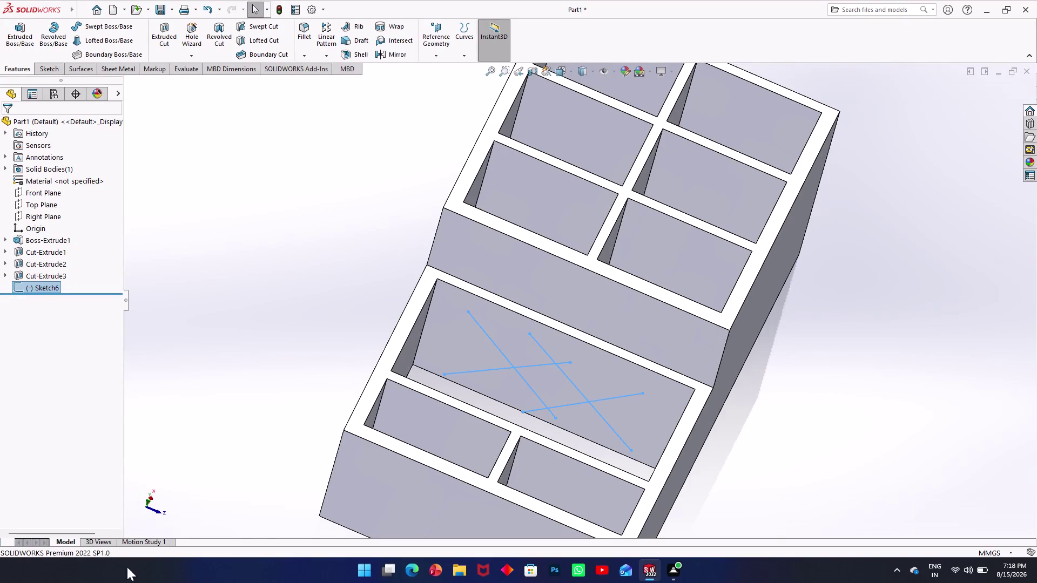
Orbit around the organizer to inspect the lower open tray, then start a Rib feature.
middle_drag(493, 369, 455, 412)
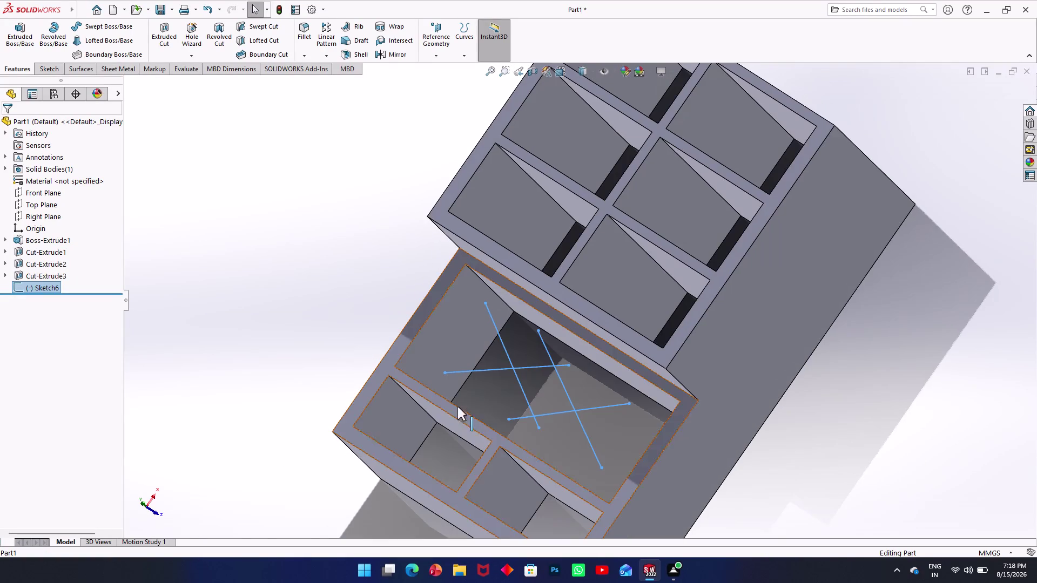
click(667, 479)
middle_drag(487, 402, 524, 419)
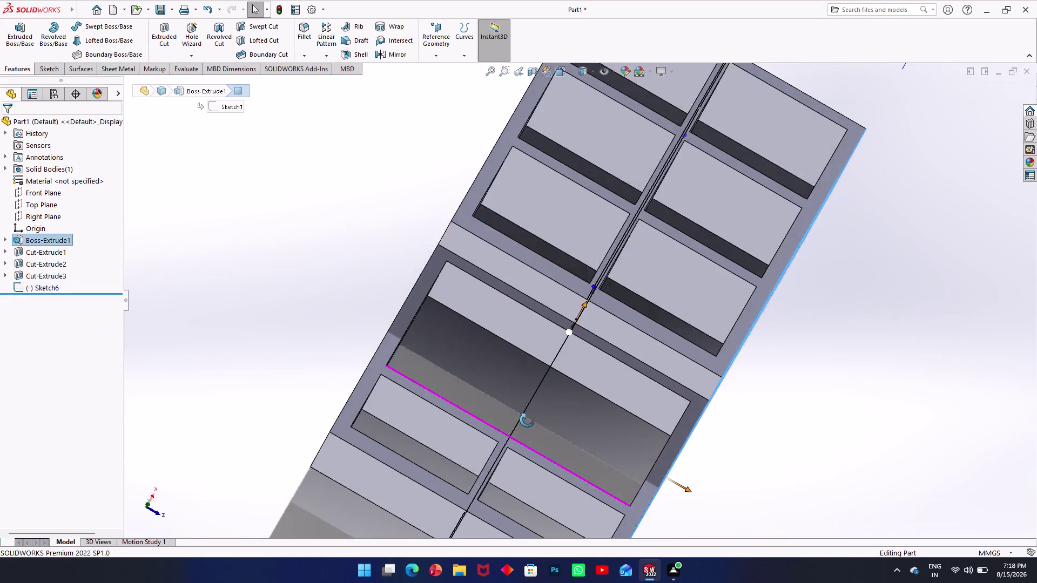
middle_drag(524, 419, 535, 427)
click(147, 316)
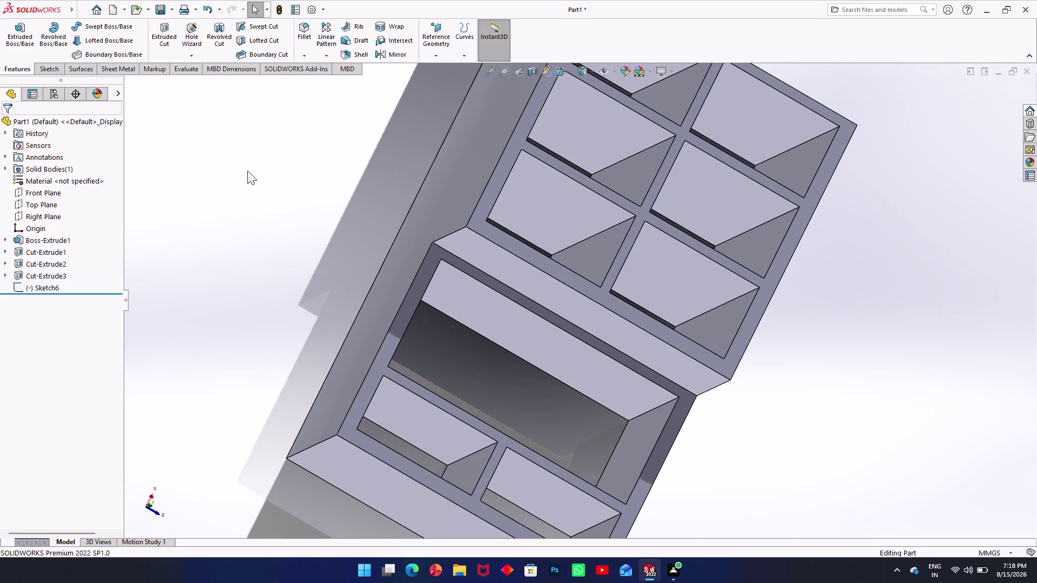
middle_drag(627, 380, 556, 299)
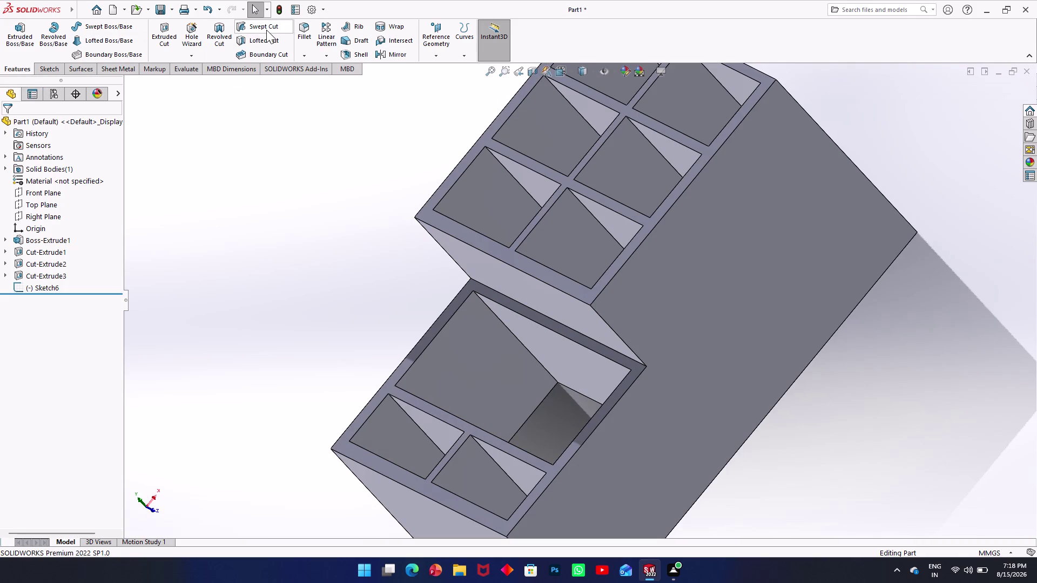
click(357, 28)
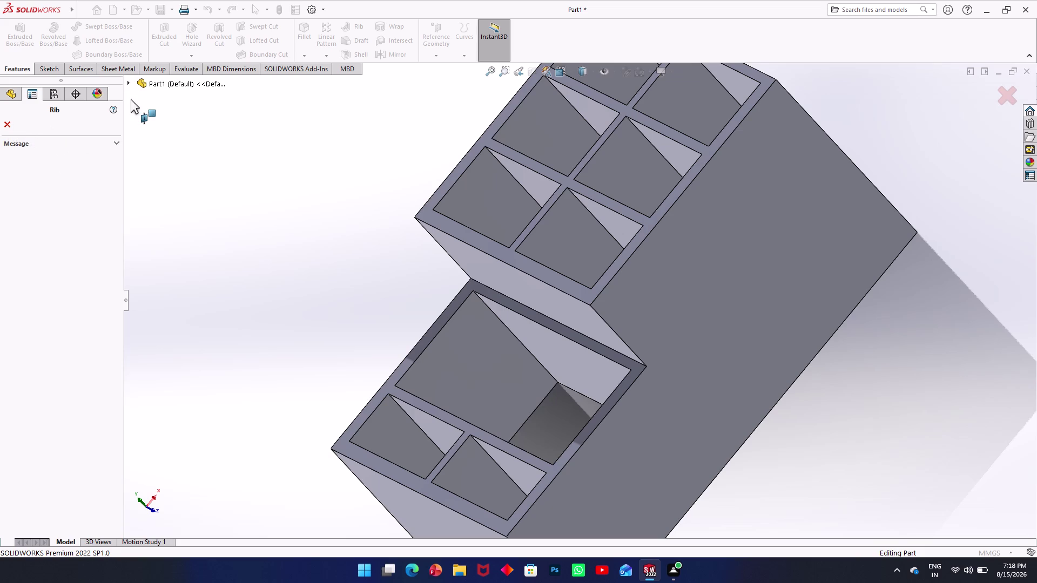
Choose Sketch6 from the flyout feature tree as the rib sketch.
click(122, 82)
click(127, 83)
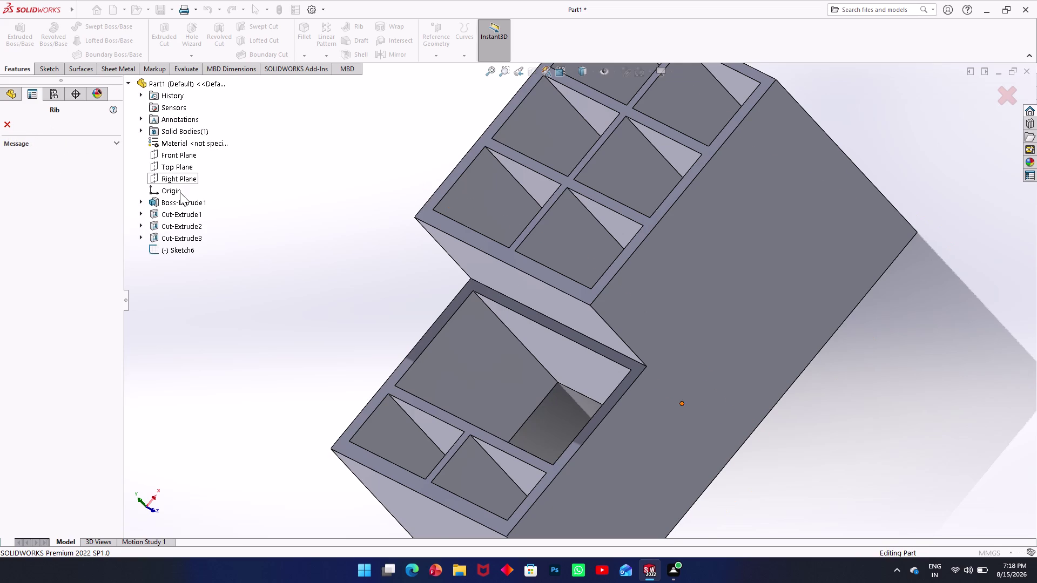
click(187, 249)
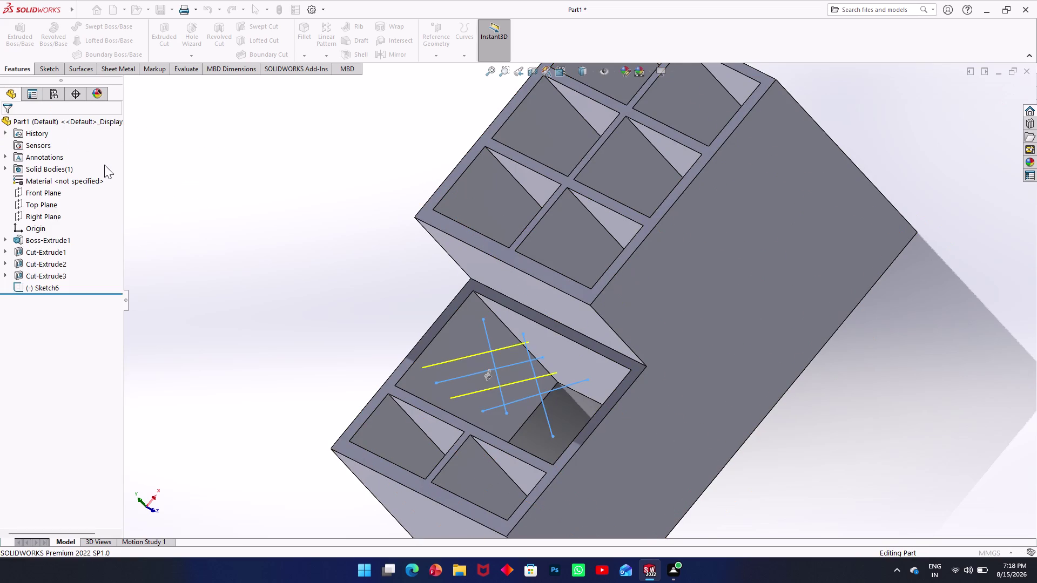
Set Rib Thickness to 21 mm, then reduce it to 1 mm.
drag(60, 191, 52, 189)
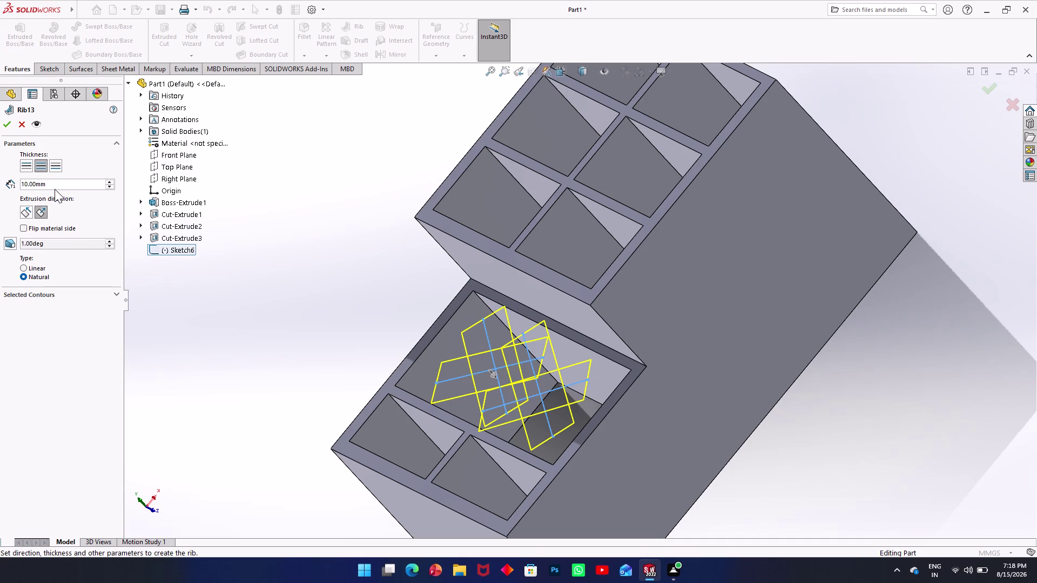
drag(52, 188, 30, 189)
drag(51, 182, 18, 184)
key(1)
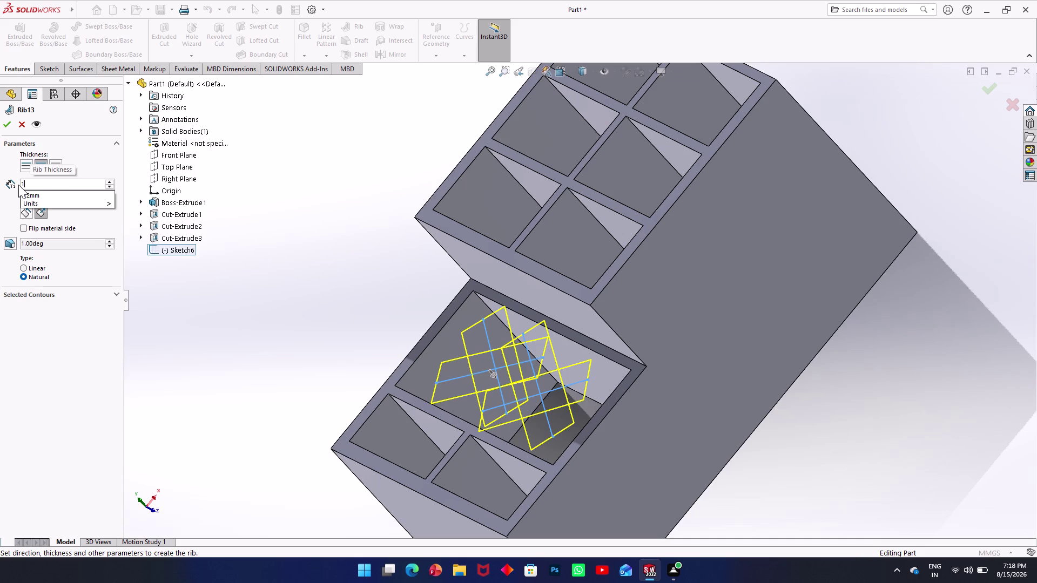
scroll(up, 3)
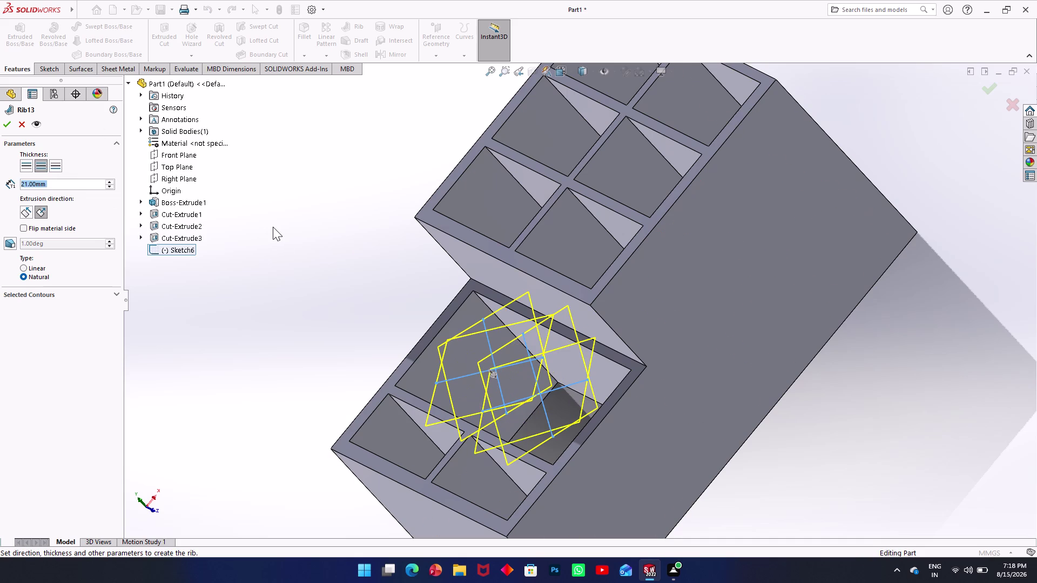
drag(68, 183, 23, 176)
key(1)
Activate the Selected Contours box for the rib.
click(313, 179)
click(20, 229)
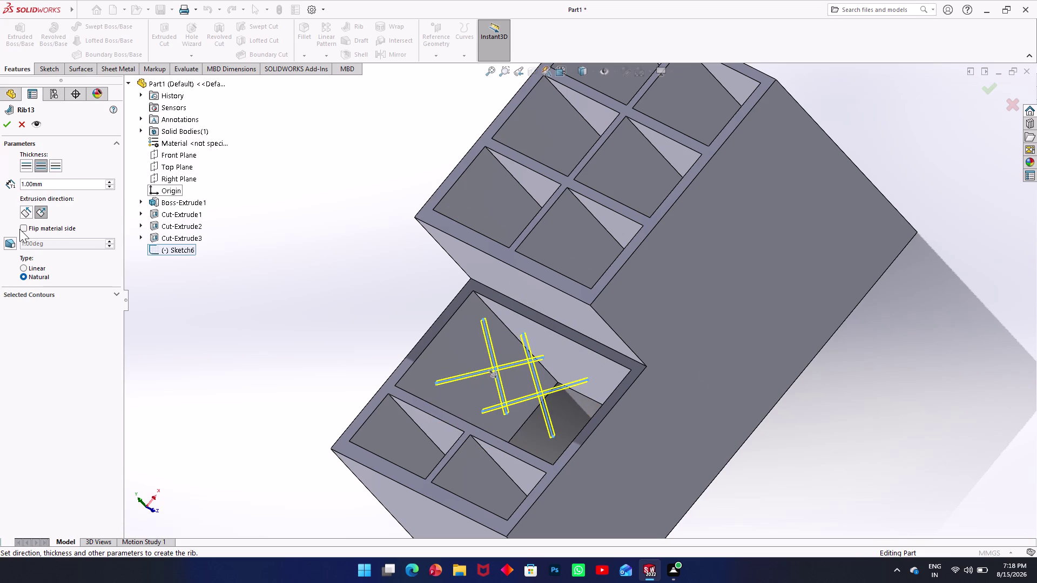
click(20, 229)
click(20, 229)
click(68, 297)
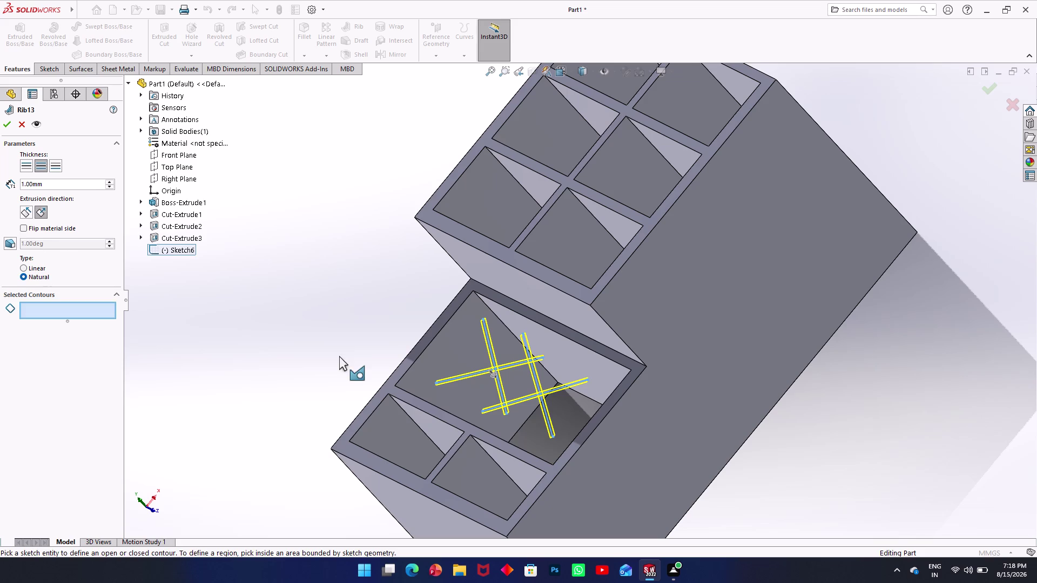
Add the tray region and four crossed lines as contours, then confirm; it fails as too thick.
middle_drag(408, 350, 508, 344)
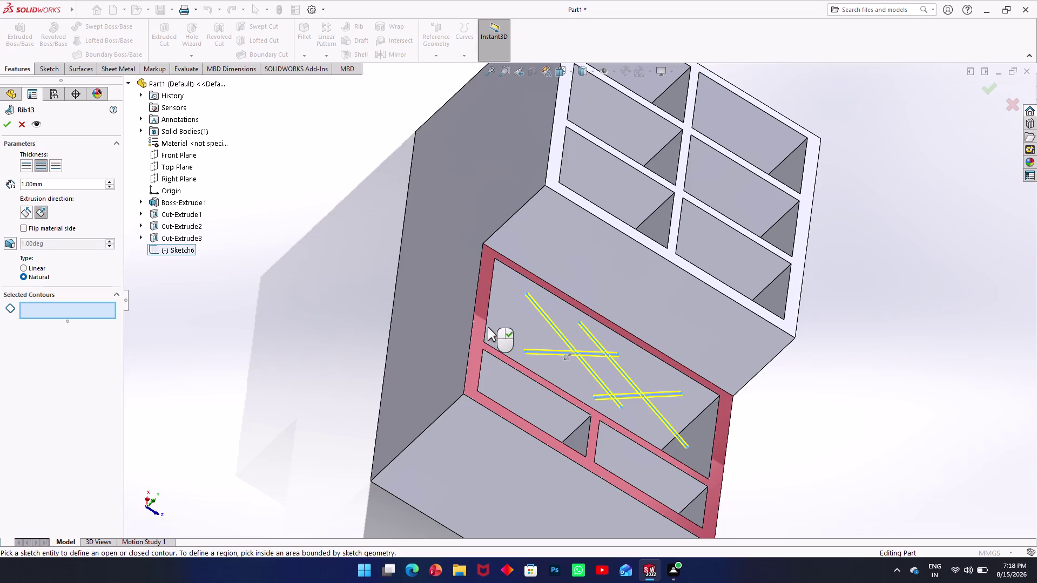
middle_drag(444, 328, 521, 335)
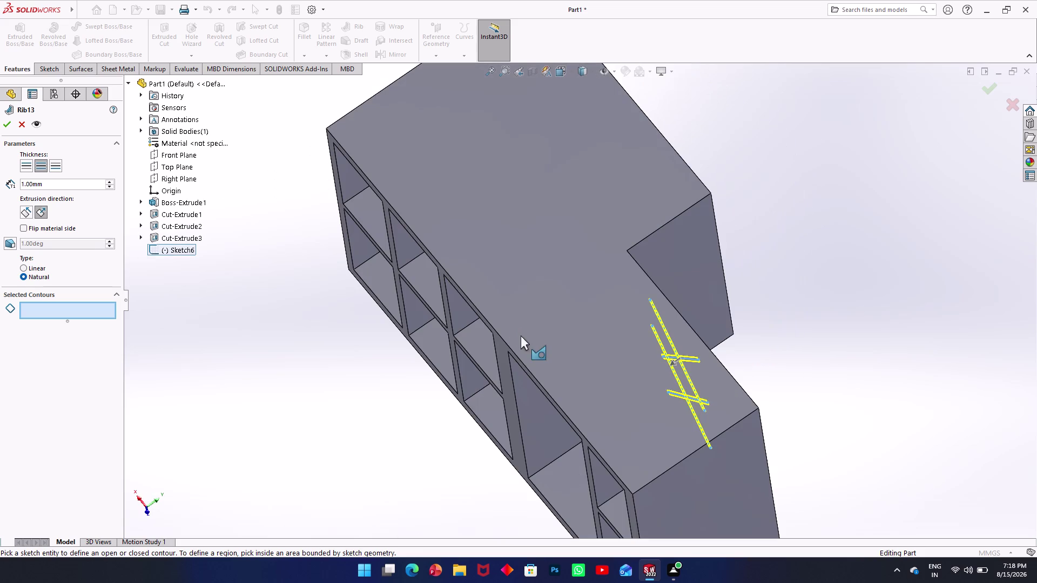
middle_drag(651, 348, 644, 354)
middle_drag(644, 353, 519, 396)
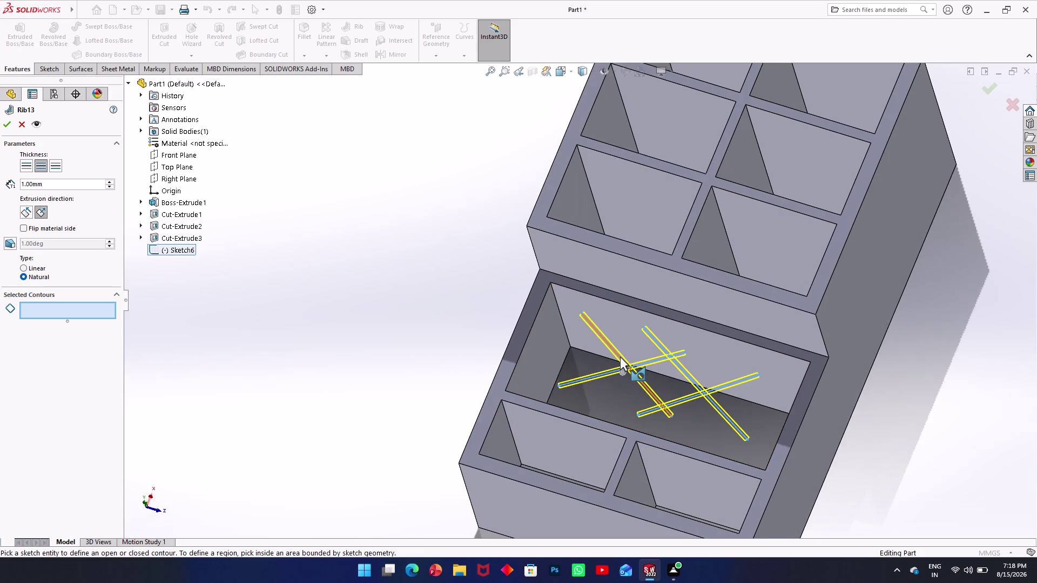
click(620, 357)
click(594, 374)
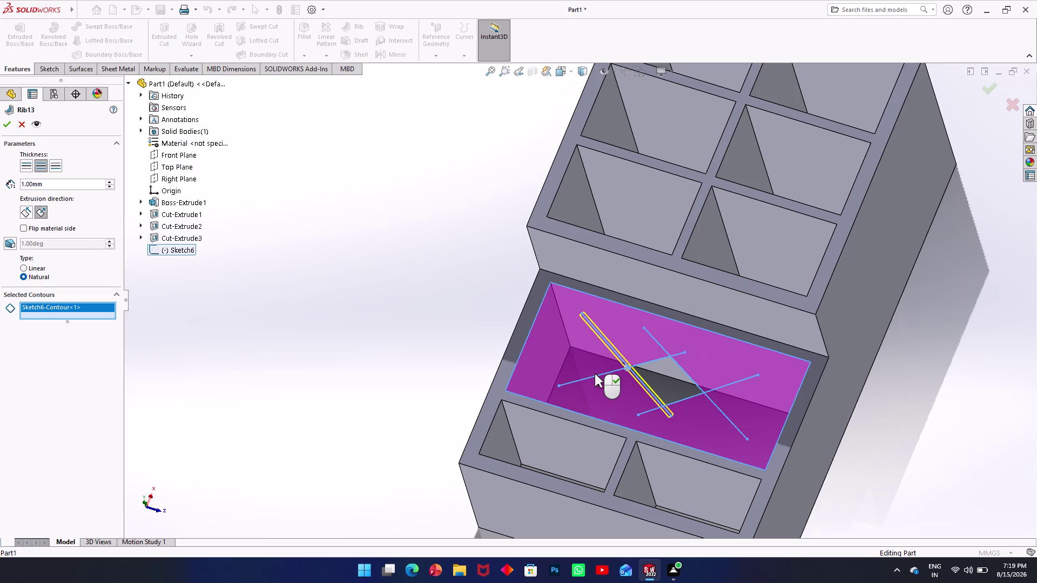
click(686, 400)
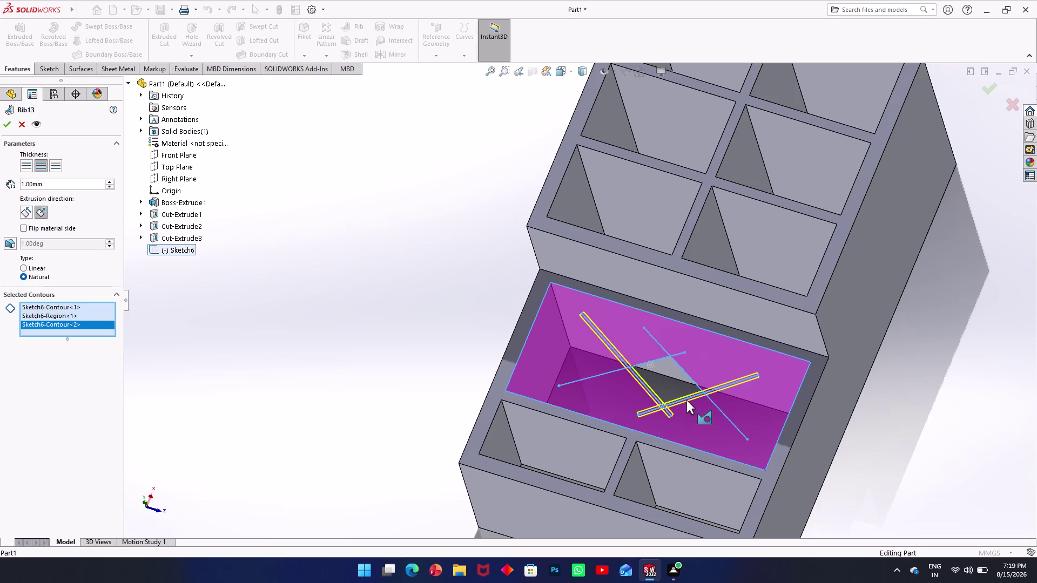
click(723, 413)
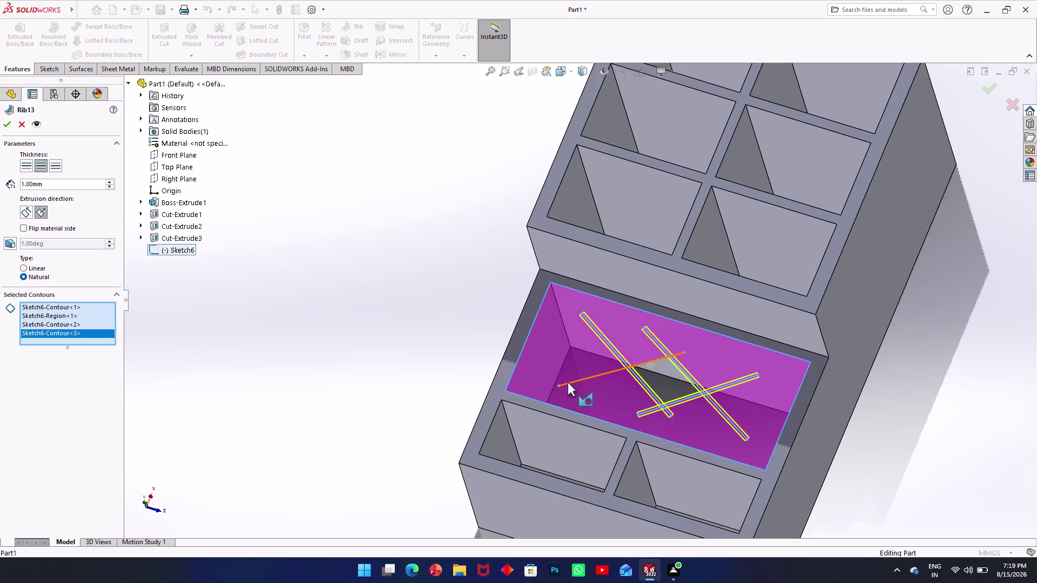
click(570, 381)
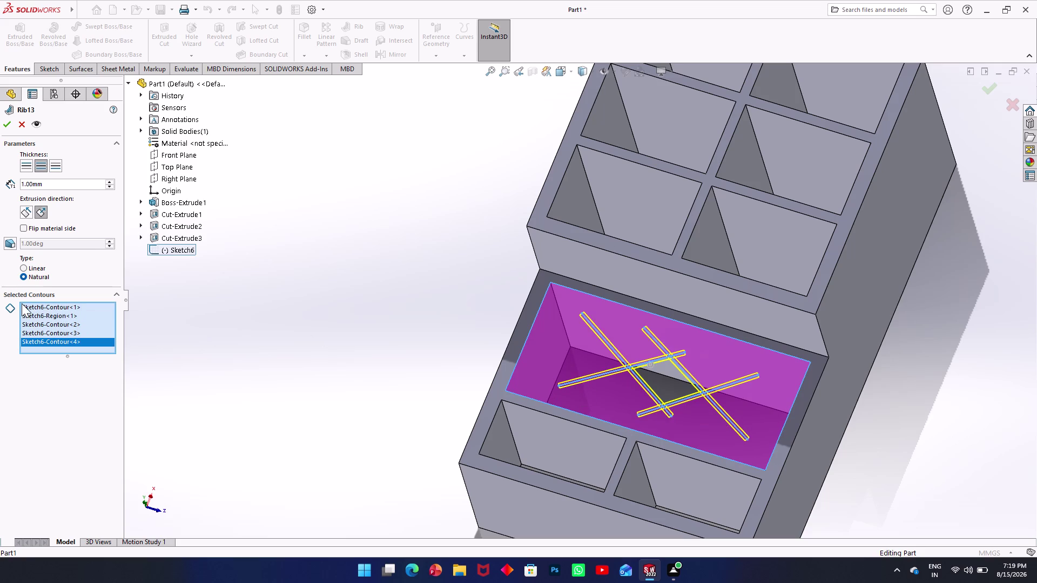
click(3, 125)
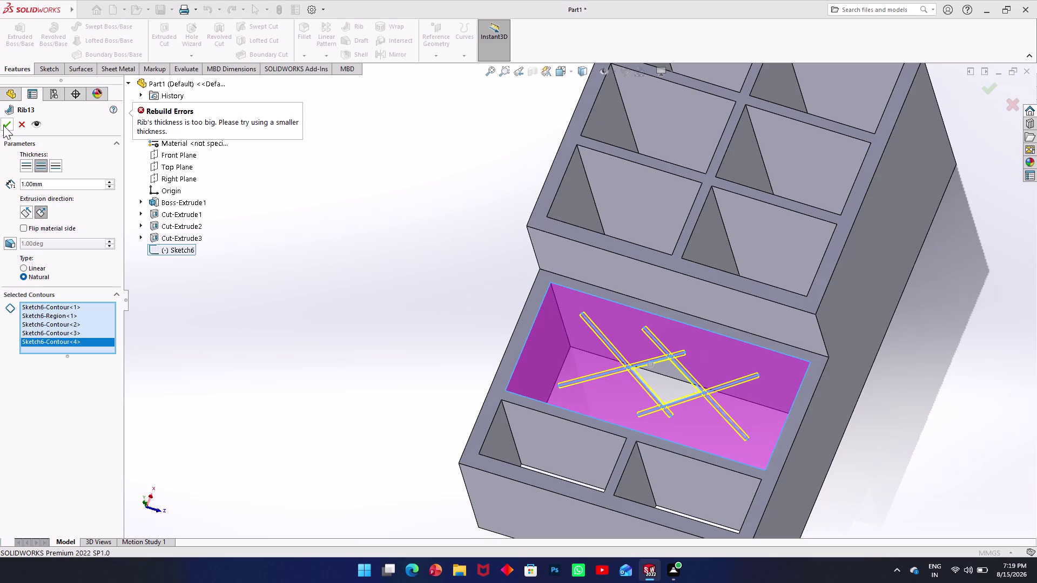
Retry the rib at 0.001 mm thickness.
click(3, 125)
middle_drag(337, 249, 294, 151)
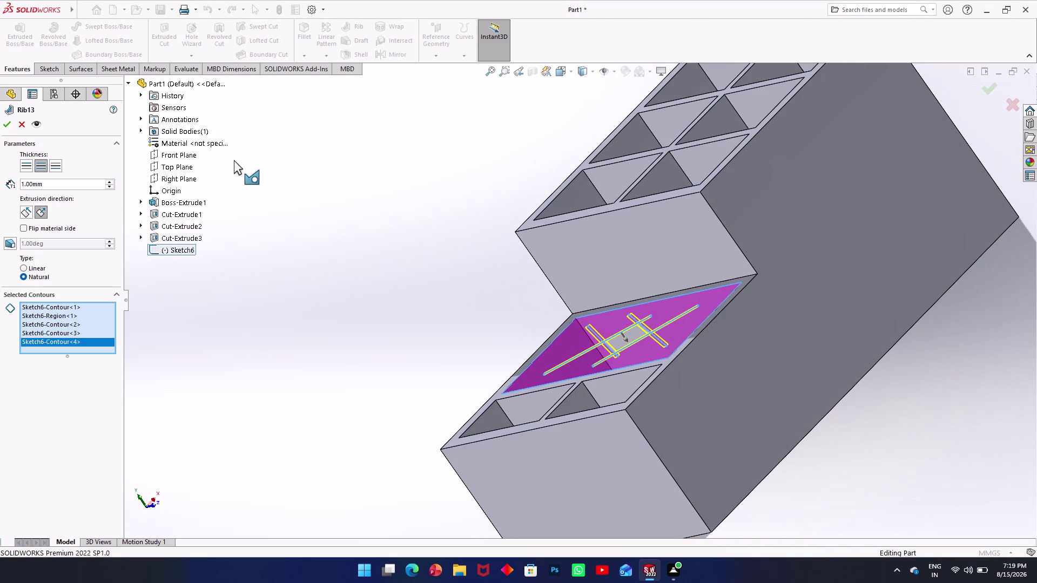
click(75, 248)
drag(58, 183, 0, 188)
text(0.)
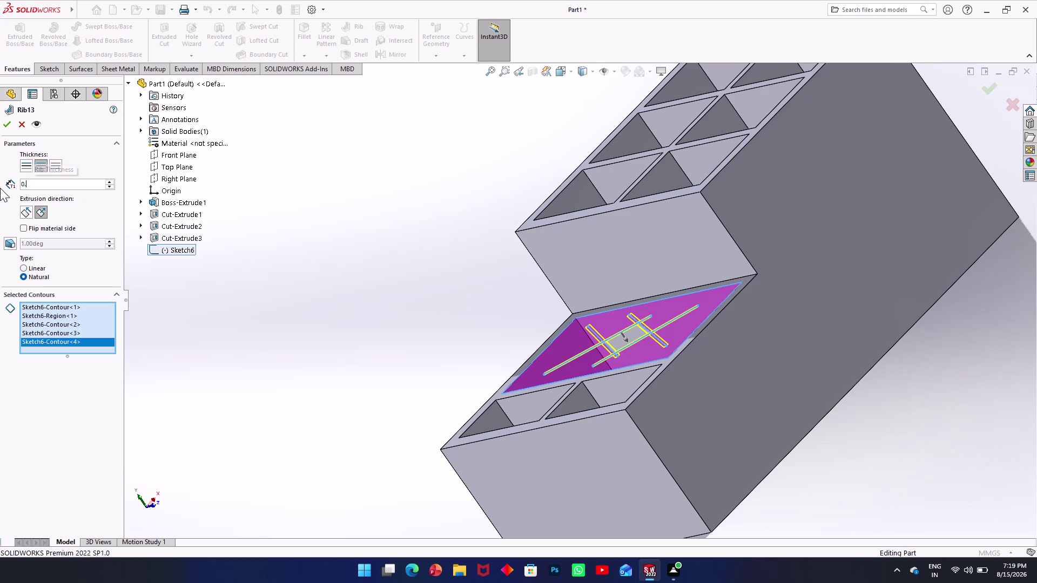
text(001)
key(Return)
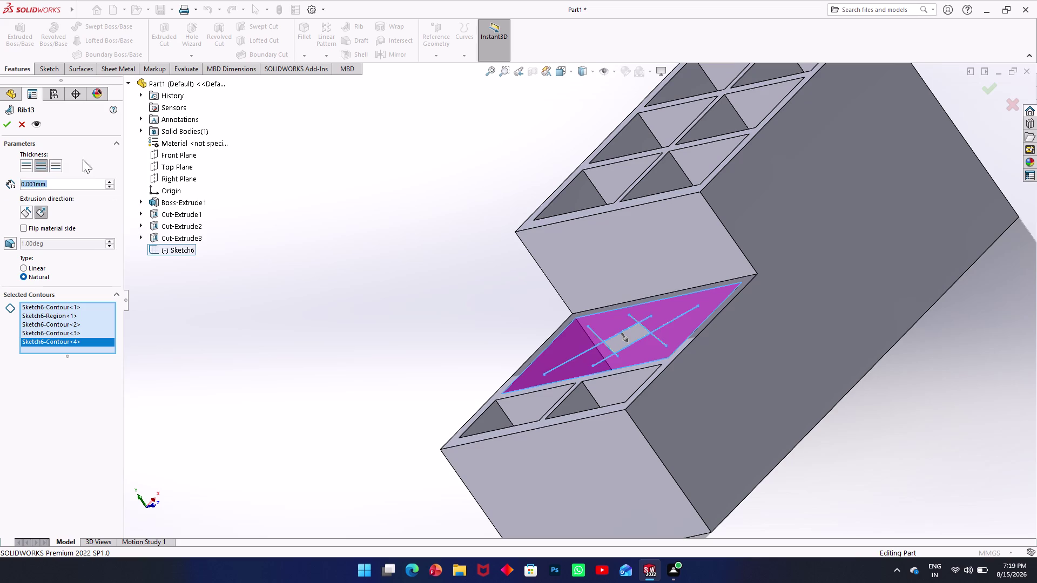
click(6, 120)
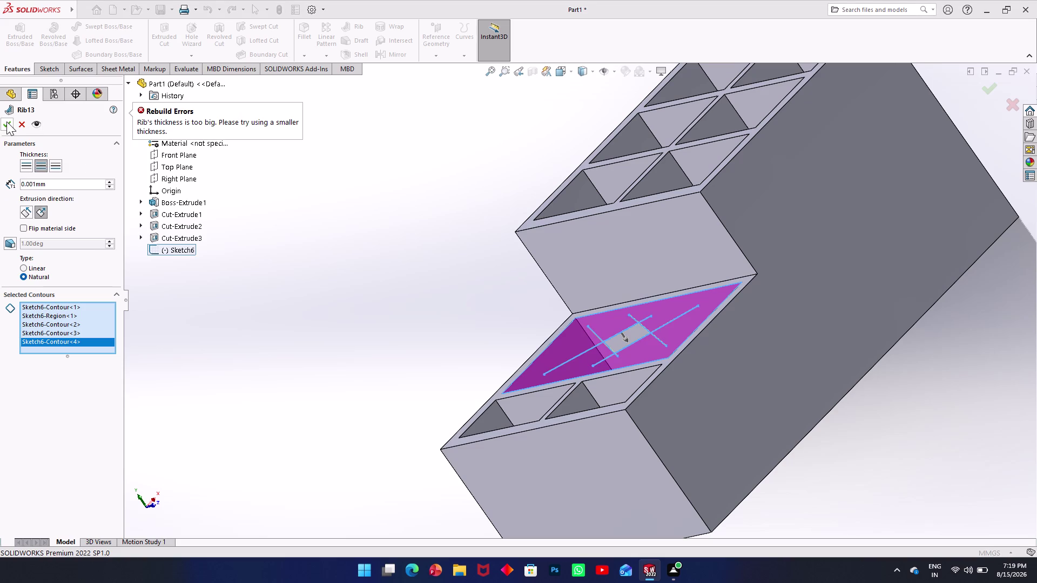
Retry the rib at 10 mm thickness.
triple_click(6, 122)
middle_drag(366, 207, 417, 261)
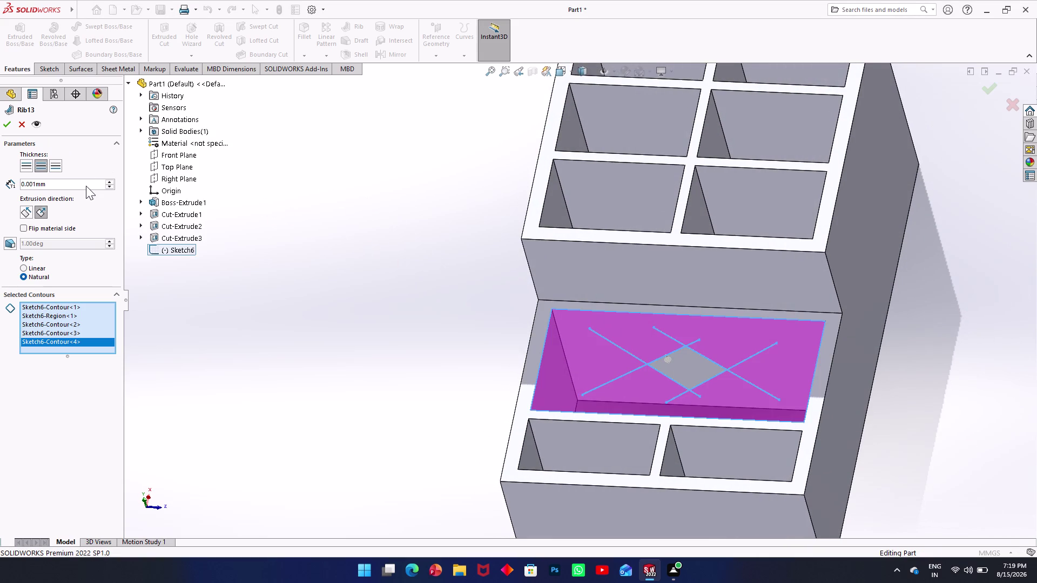
drag(76, 182, 23, 192)
text(10)
key(Return)
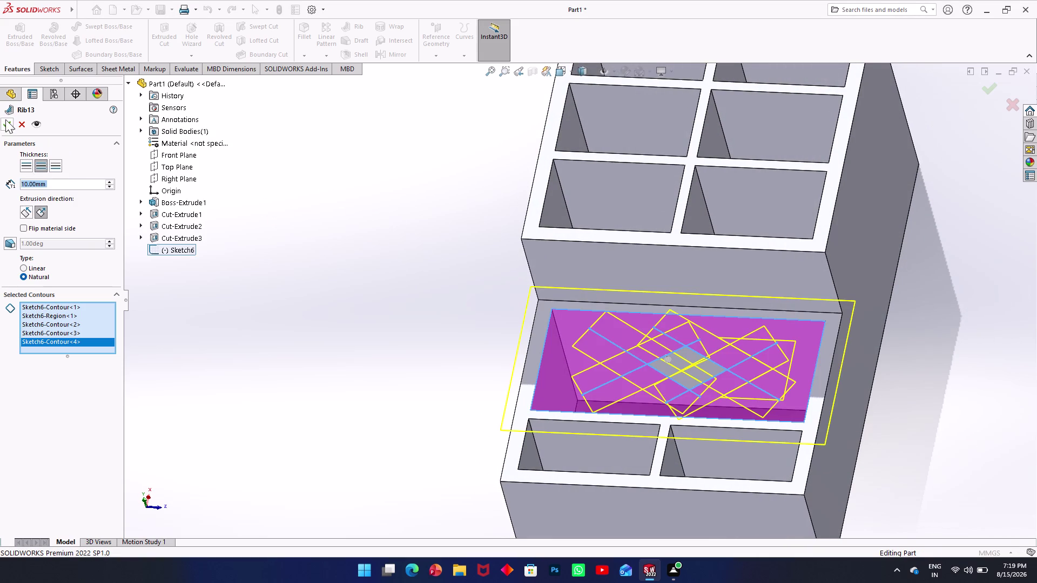
click(5, 119)
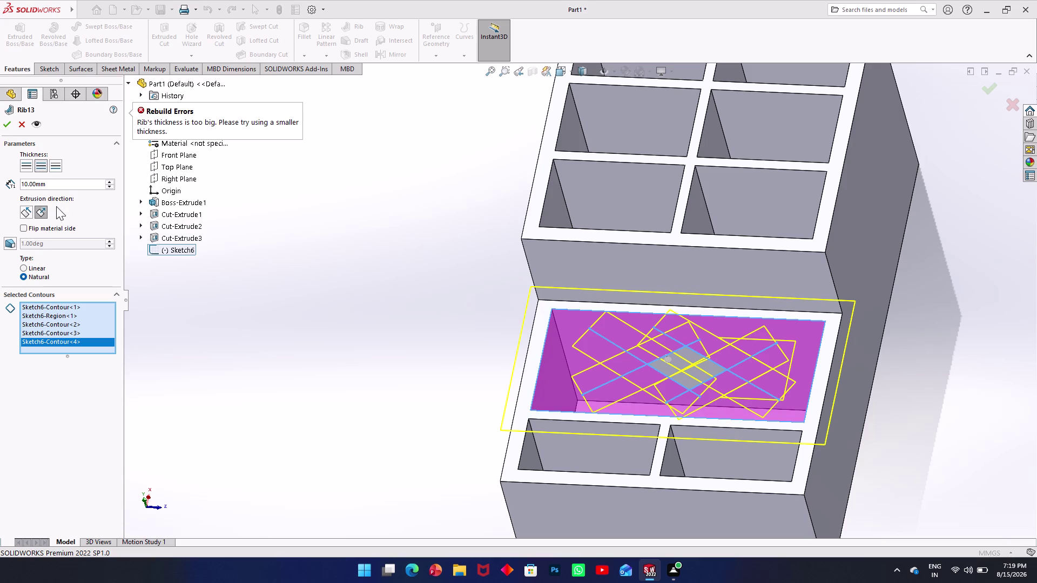
Retry the rib at 0.0003 mm thickness.
drag(53, 183, 2, 185)
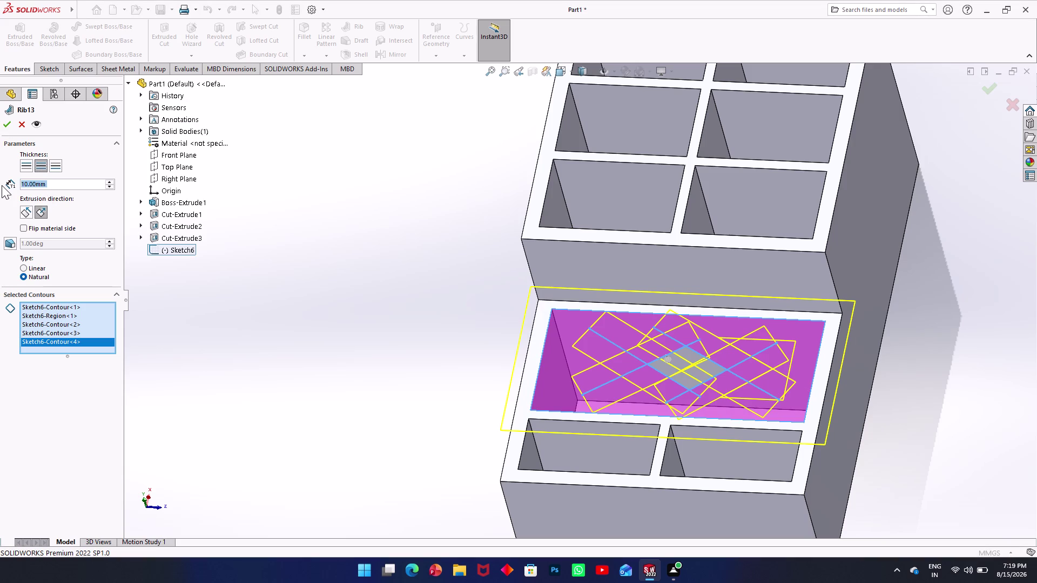
text(0.0003)
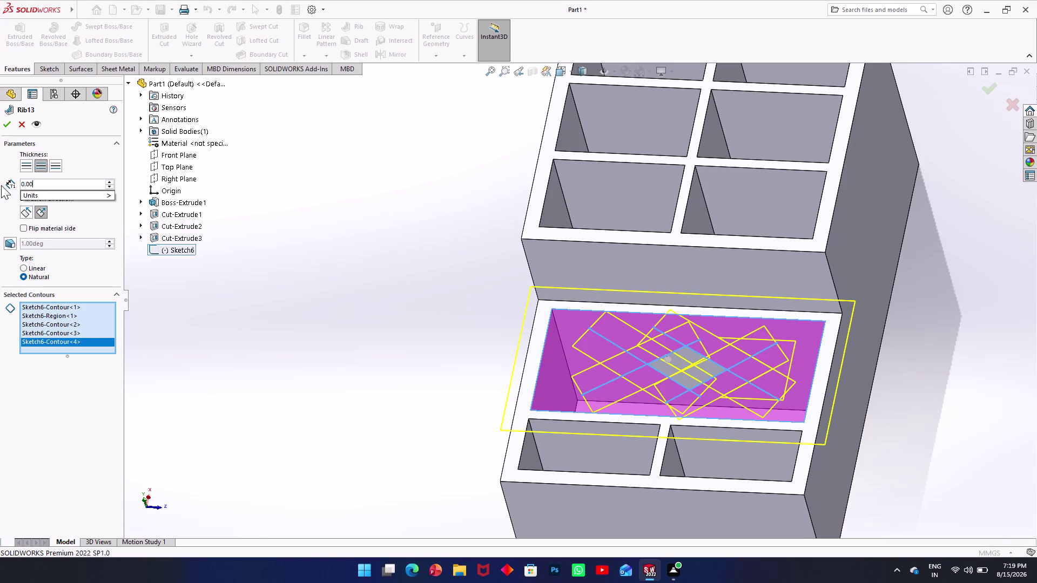
key(Return)
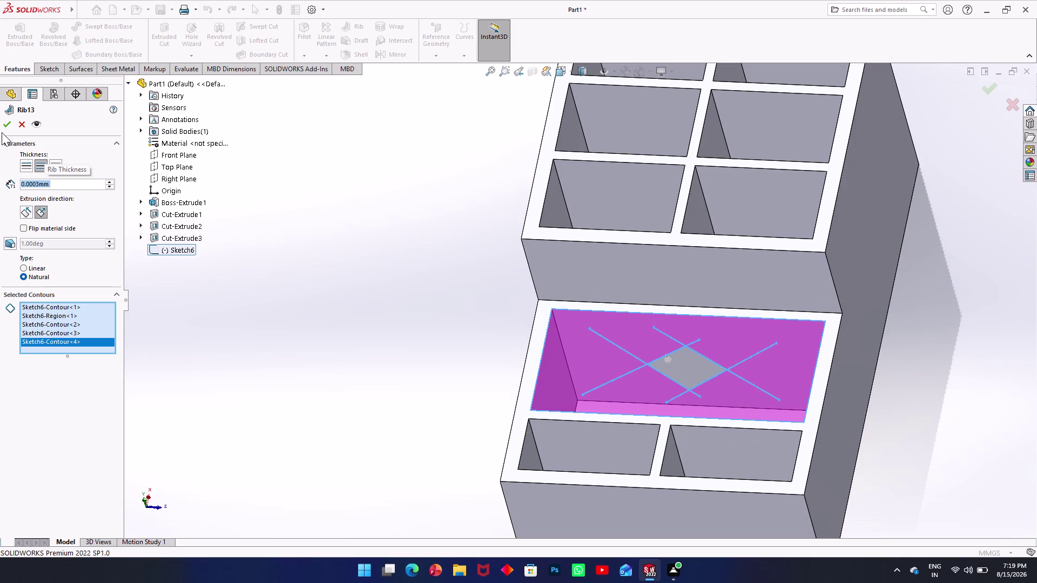
click(4, 129)
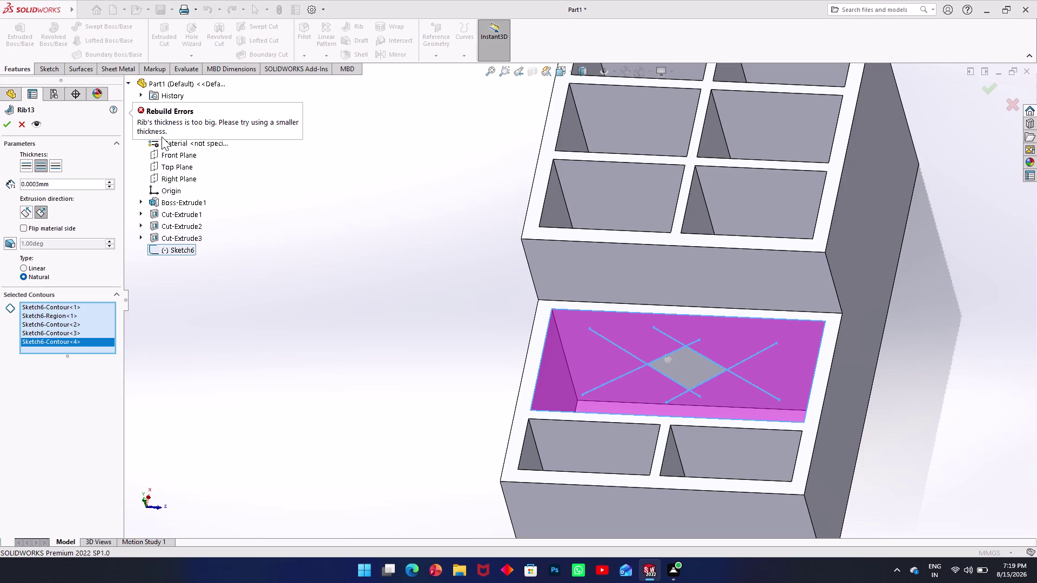